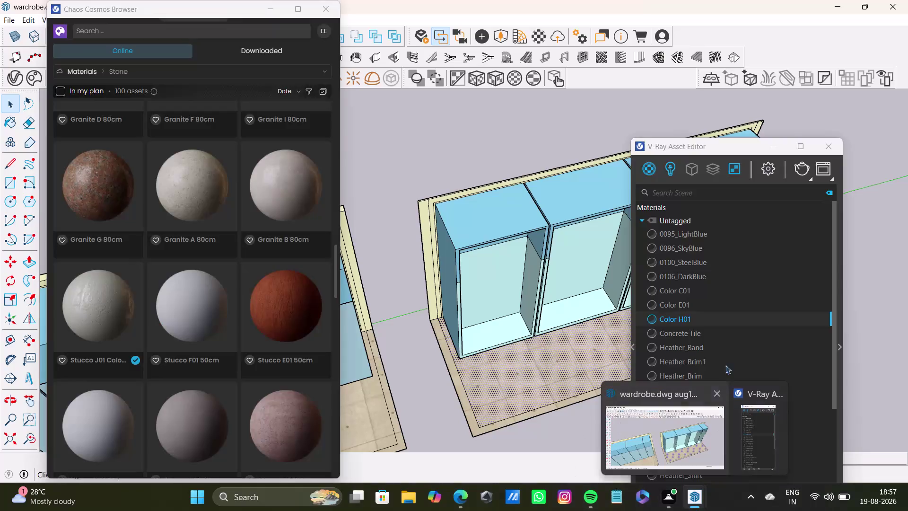
Close the Chaos Cosmos Browser and V-Ray Asset Editor windows.
click(721, 425)
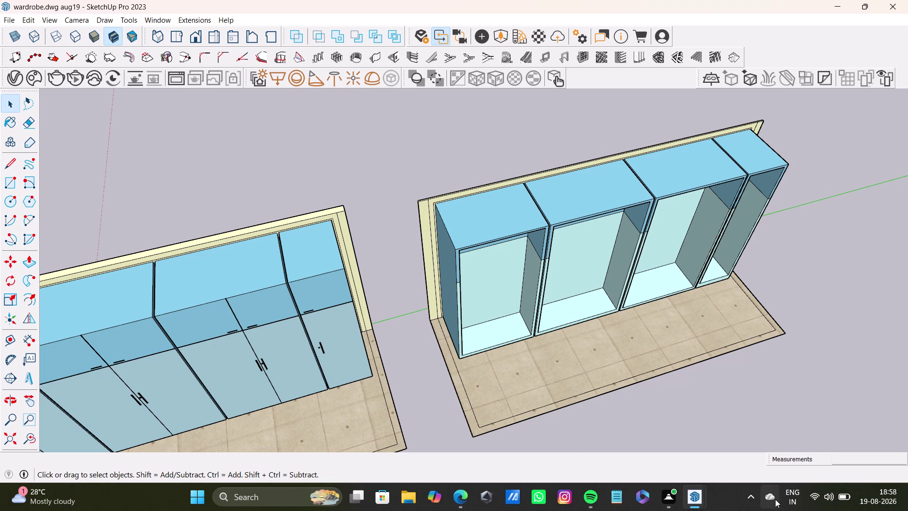
Push/pull the first loft openings of the second carcass flush to close them.
middle_drag(574, 312, 452, 214)
middle_drag(561, 287, 379, 226)
middle_drag(527, 282, 428, 158)
scroll(up, 3)
middle_drag(511, 260, 503, 206)
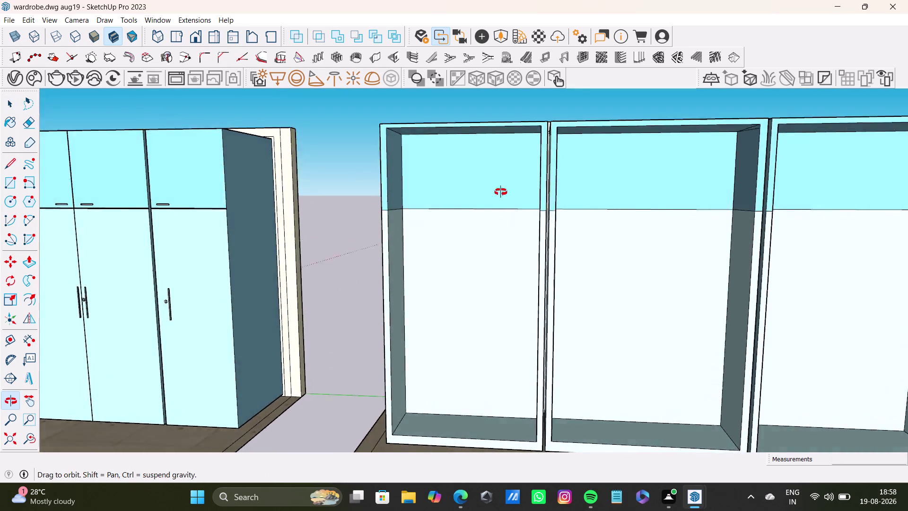
middle_drag(503, 206, 548, 225)
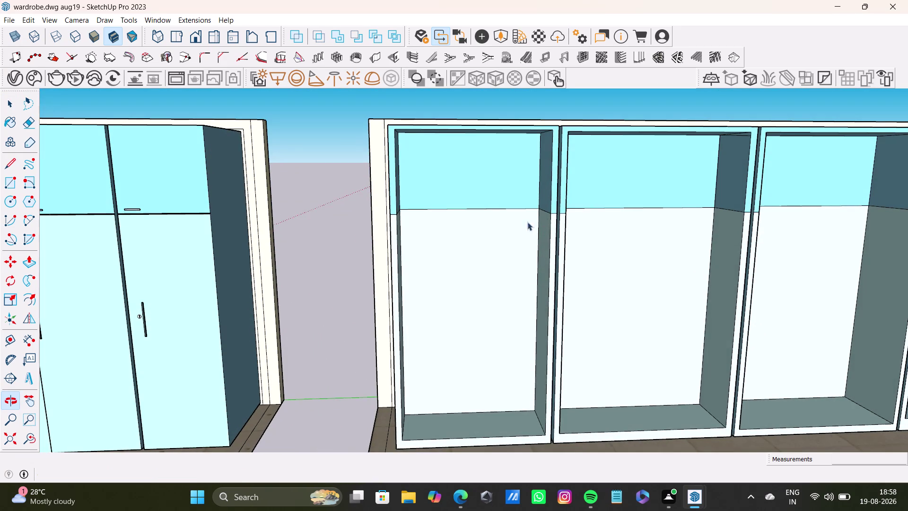
scroll(down, 3)
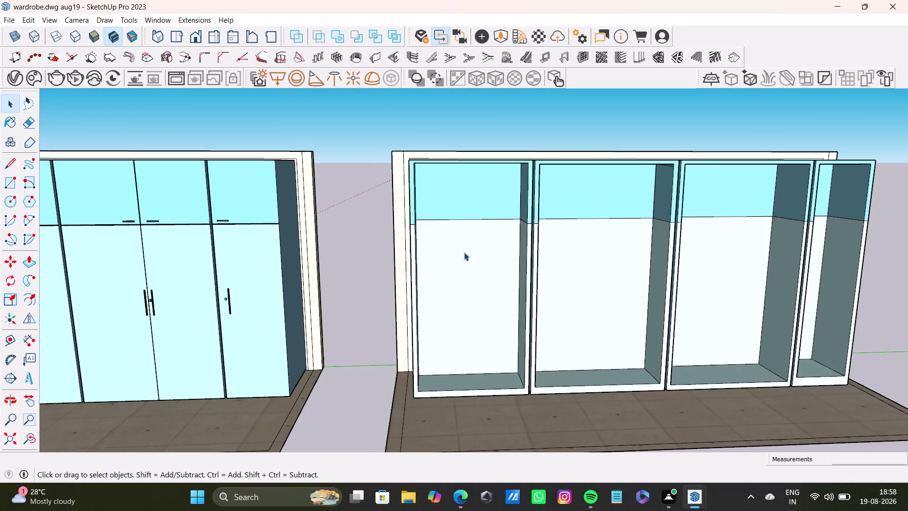
middle_drag(505, 259, 363, 317)
scroll(up, 3)
middle_drag(378, 288, 362, 196)
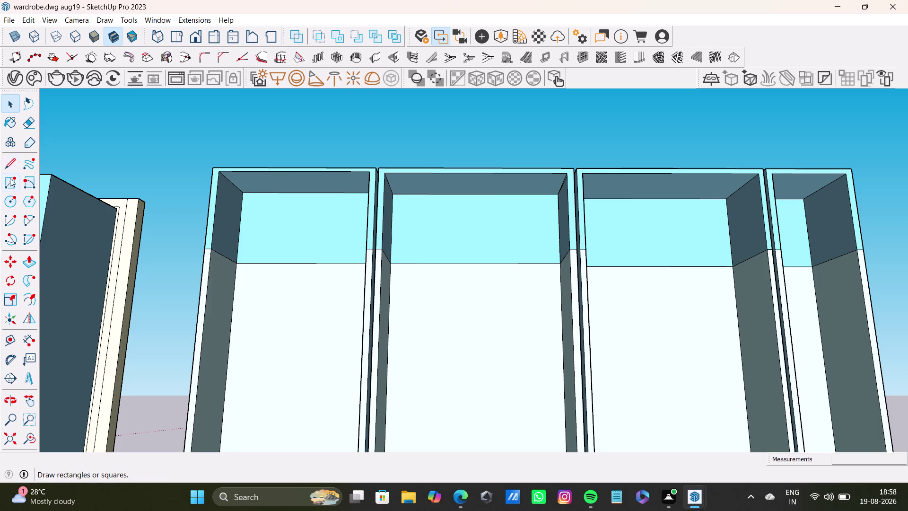
click(29, 263)
drag(221, 223, 373, 237)
drag(389, 231, 495, 241)
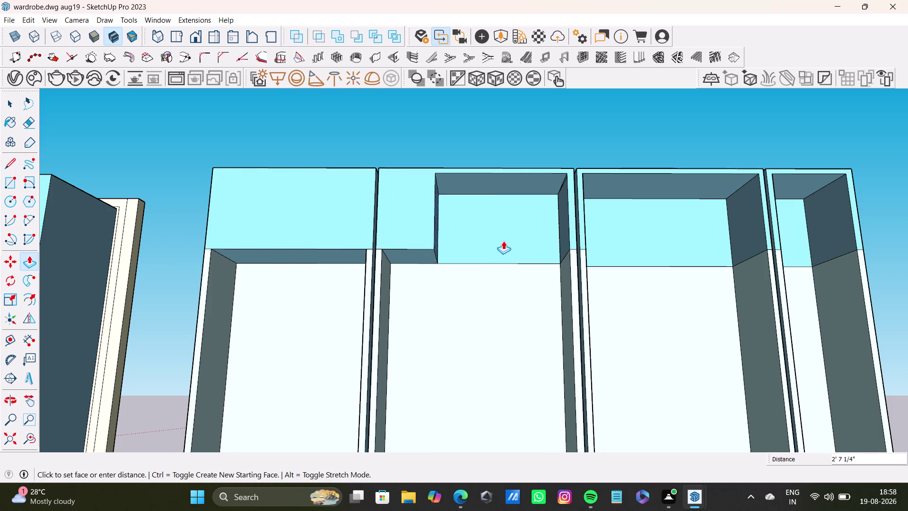
drag(495, 241, 573, 239)
Push/pull the third loft compartment closed.
middle_drag(630, 241, 526, 302)
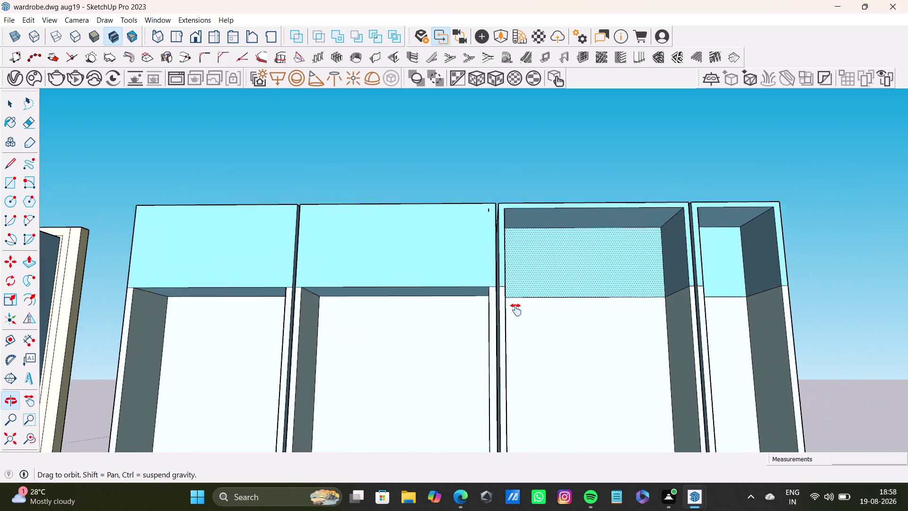
middle_drag(527, 303, 515, 310)
scroll(up, 3)
key(space)
drag(414, 221, 450, 259)
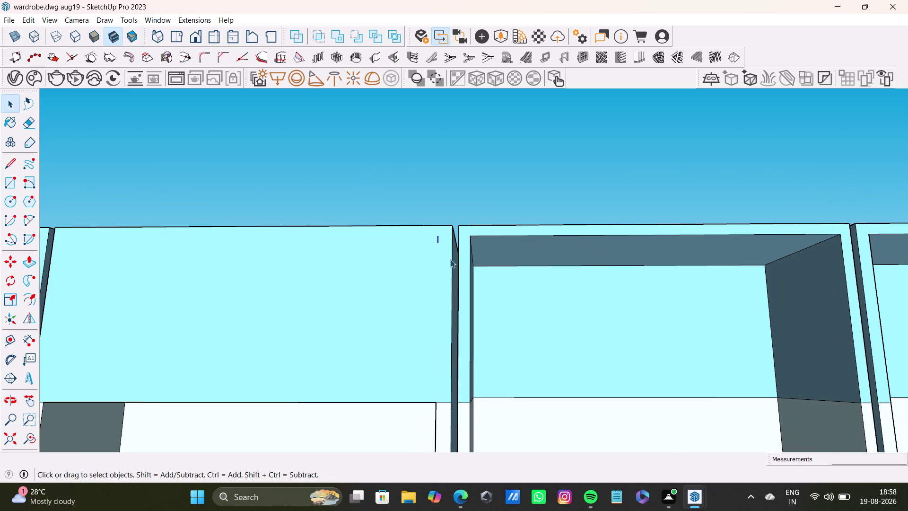
key(Delete)
scroll(down, 3)
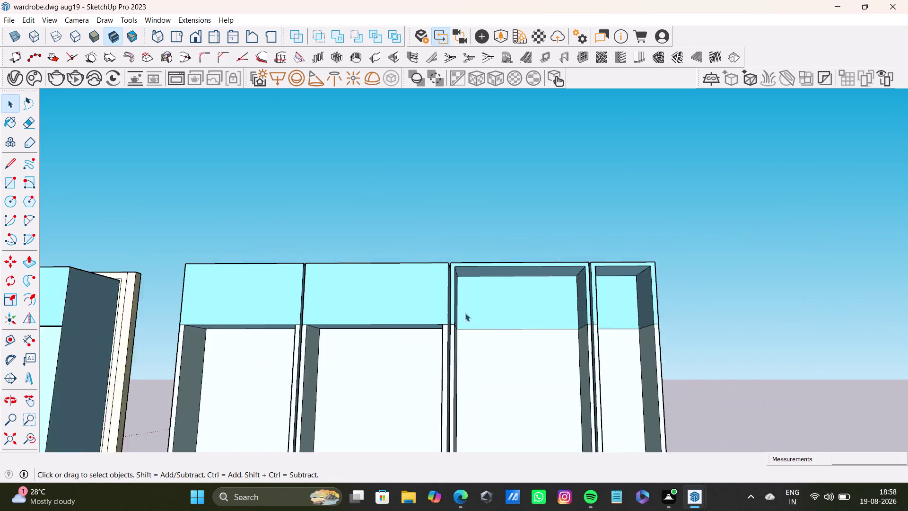
Select the last open loft face and push/pull it flush to close the fourth box.
middle_drag(503, 323, 390, 333)
scroll(up, 3)
middle_drag(394, 332, 335, 355)
drag(26, 268, 28, 267)
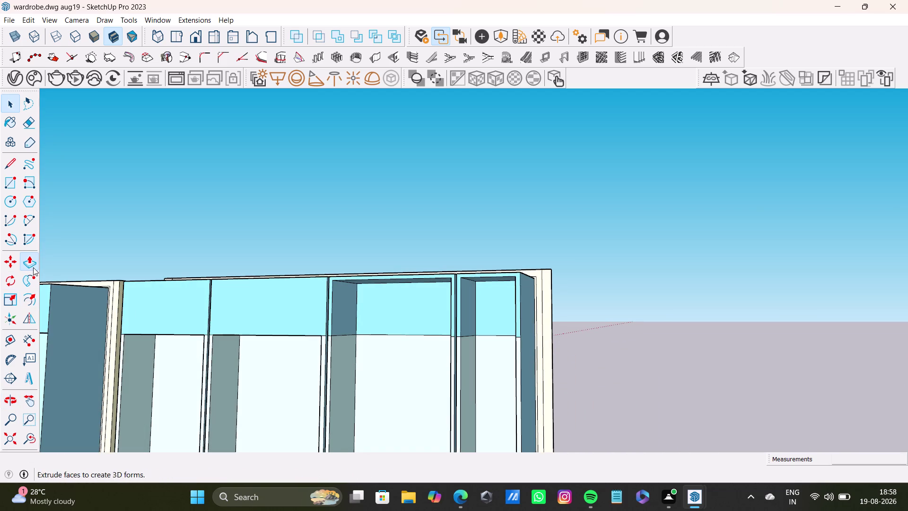
drag(28, 267, 33, 267)
scroll(up, 3)
drag(356, 304, 549, 334)
key(space)
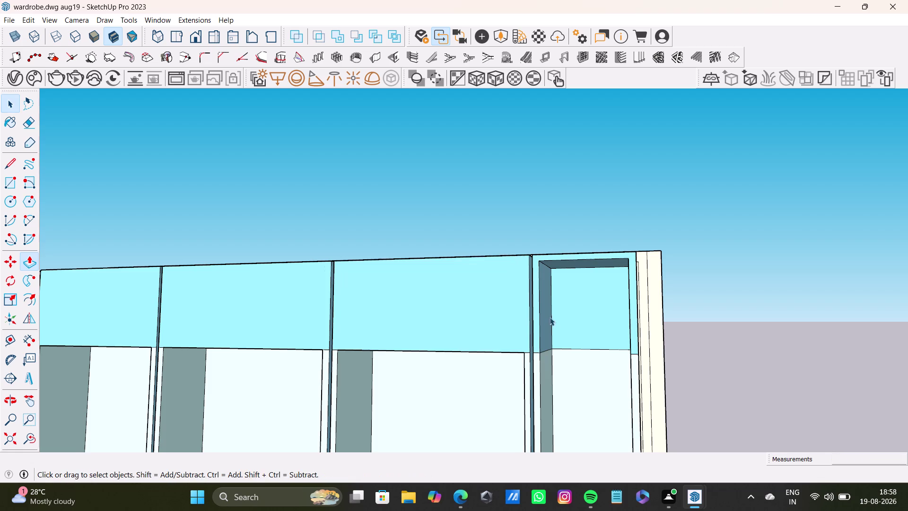
middle_drag(559, 336, 501, 303)
click(503, 291)
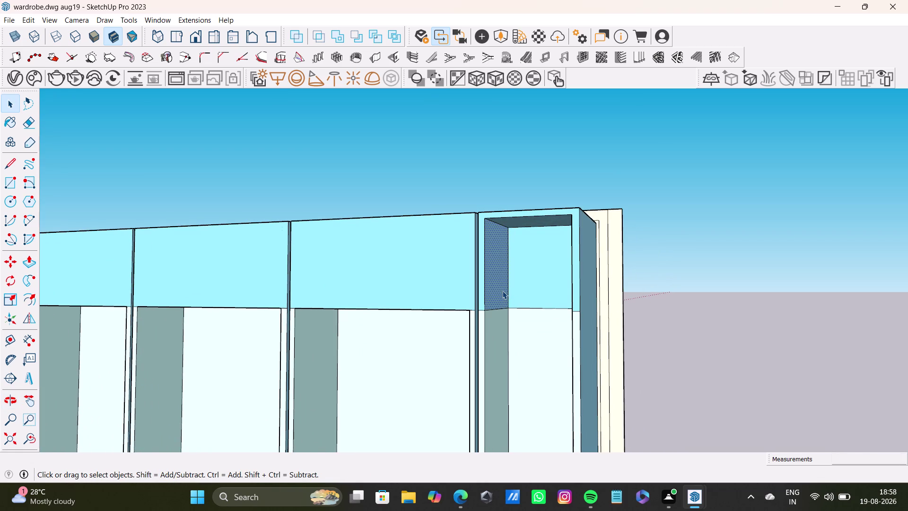
key(p)
drag(503, 291, 601, 298)
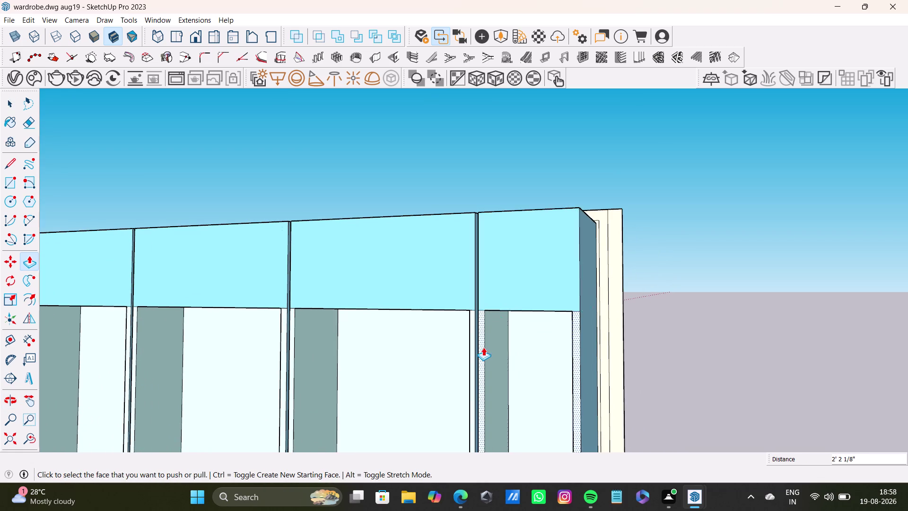
Orbit out to view the filled lofts on both carcasses.
scroll(down, 3)
middle_drag(465, 351, 508, 474)
scroll(up, 3)
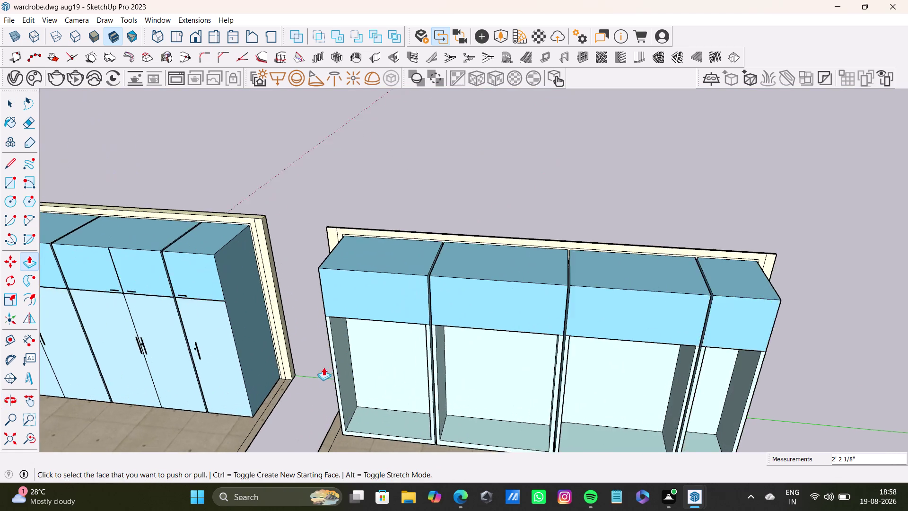
scroll(up, 3)
middle_drag(332, 360, 476, 356)
Place vertical guides across the first loft box with the Tape Measure.
click(17, 338)
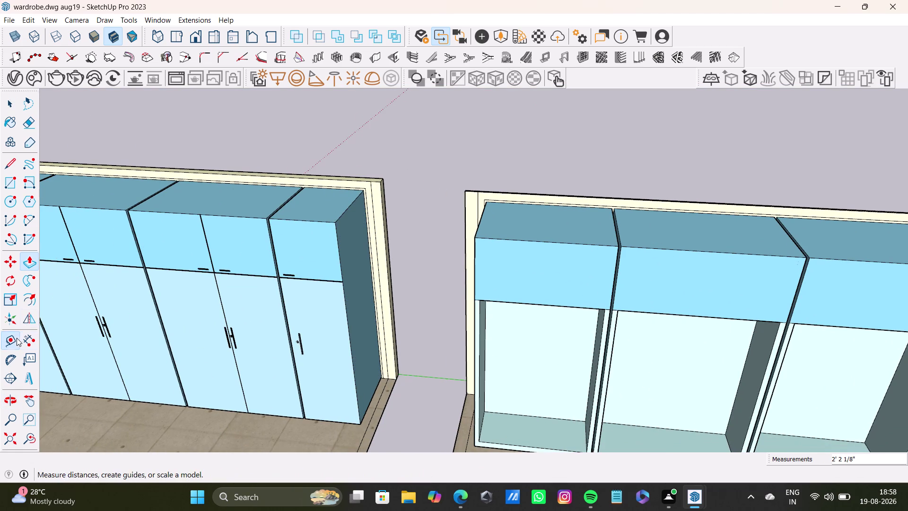
scroll(up, 3)
drag(465, 272, 473, 272)
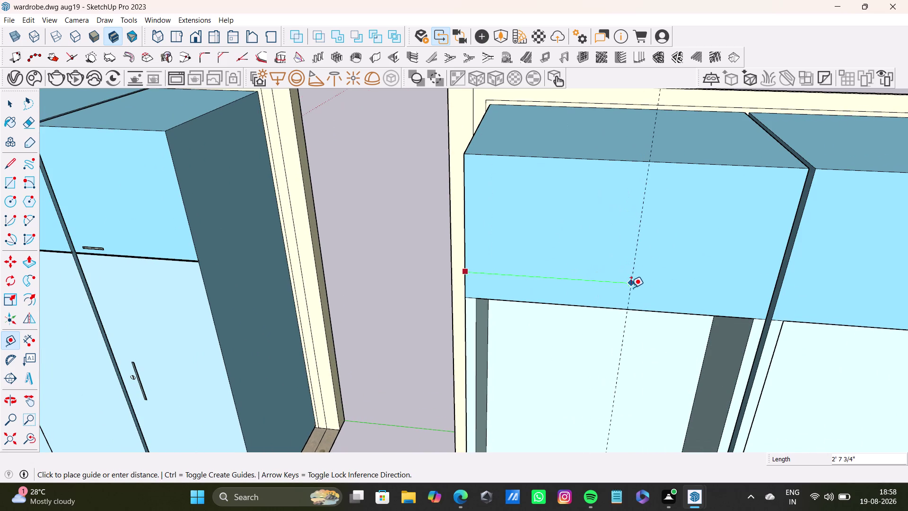
click(628, 288)
scroll(down, 3)
middle_drag(662, 295, 579, 285)
scroll(up, 3)
click(654, 267)
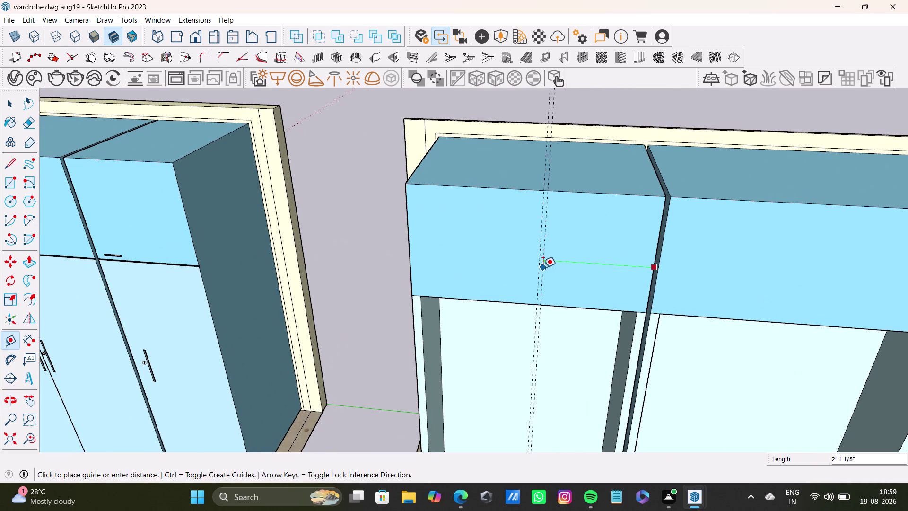
click(543, 268)
Place vertical guides from the edges of the second loft box.
scroll(down, 3)
middle_drag(584, 272, 498, 250)
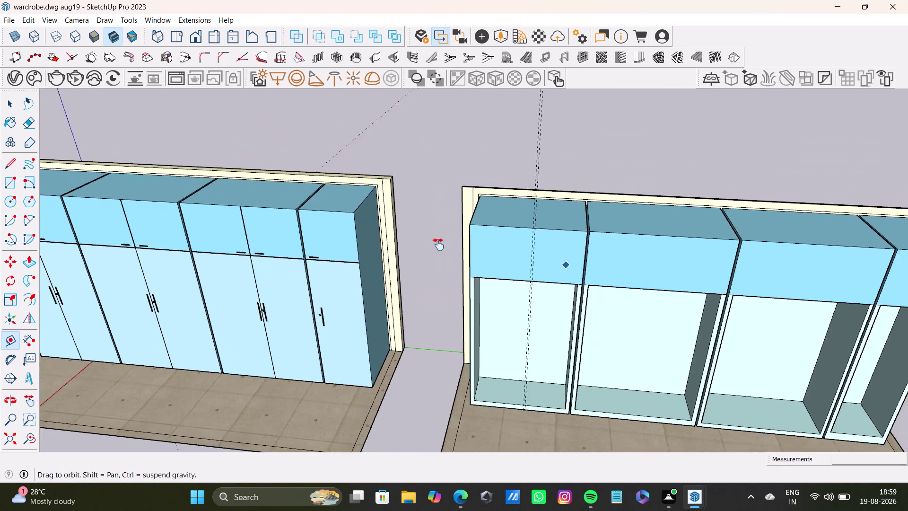
middle_drag(498, 249, 412, 245)
scroll(up, 3)
click(408, 246)
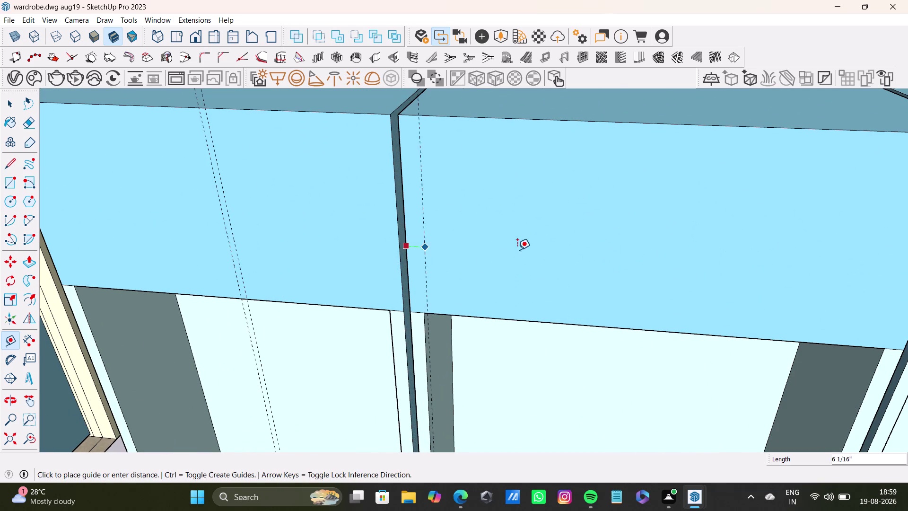
click(673, 260)
scroll(down, 3)
middle_drag(664, 267, 645, 261)
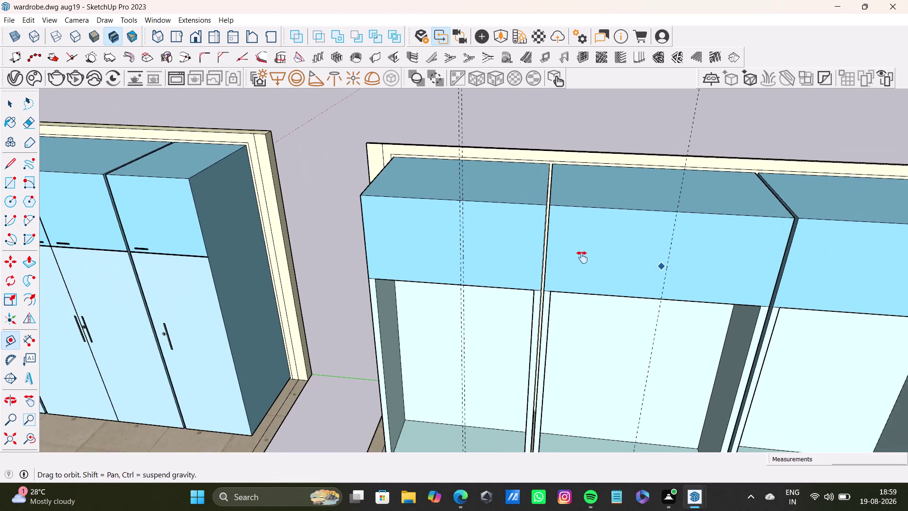
middle_drag(645, 261, 552, 262)
click(666, 259)
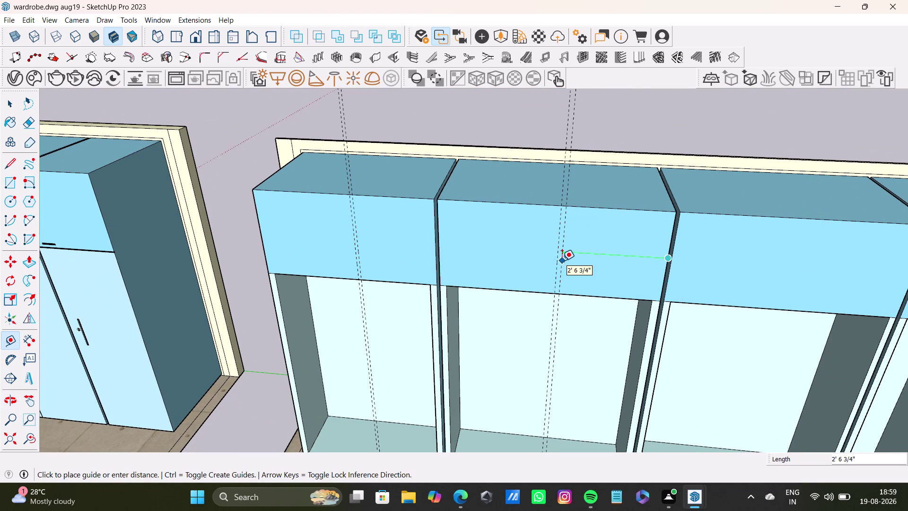
click(562, 260)
Place two guides in the third loft box from its left and right edges.
scroll(down, 3)
middle_drag(603, 271, 492, 255)
scroll(up, 3)
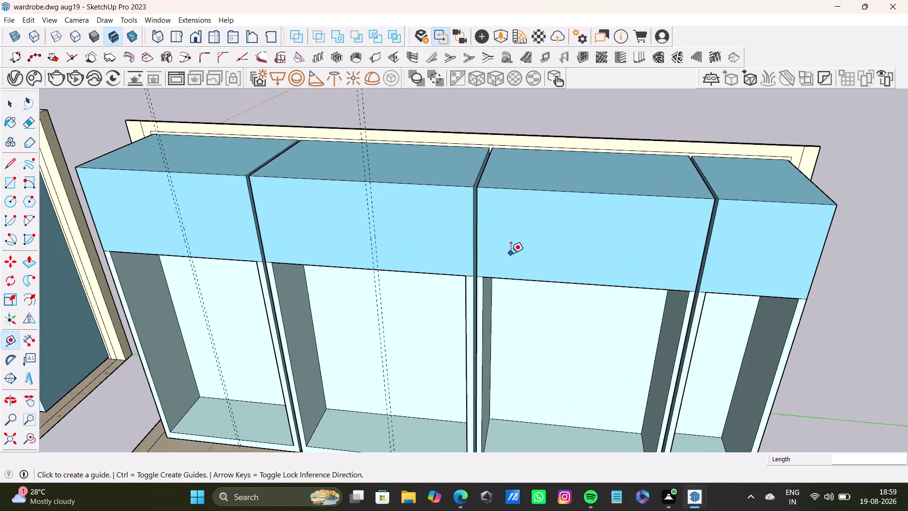
scroll(up, 3)
click(462, 247)
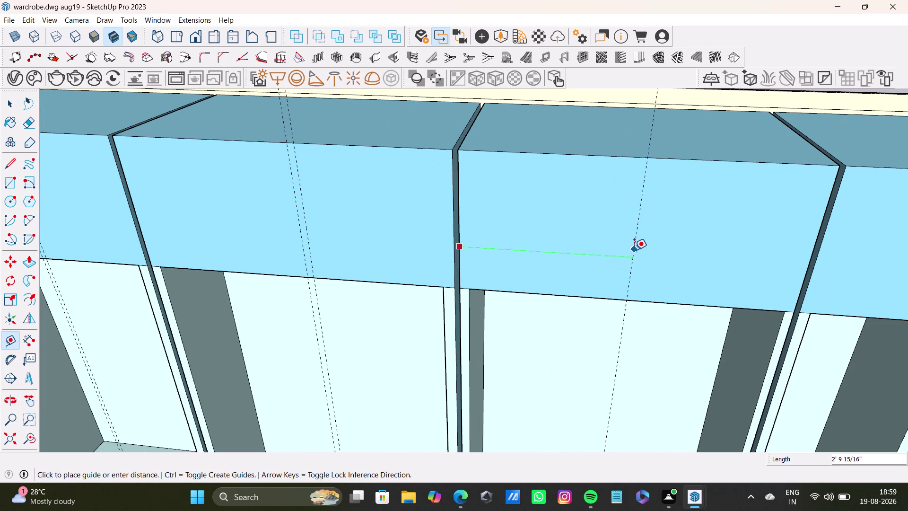
click(636, 250)
click(813, 253)
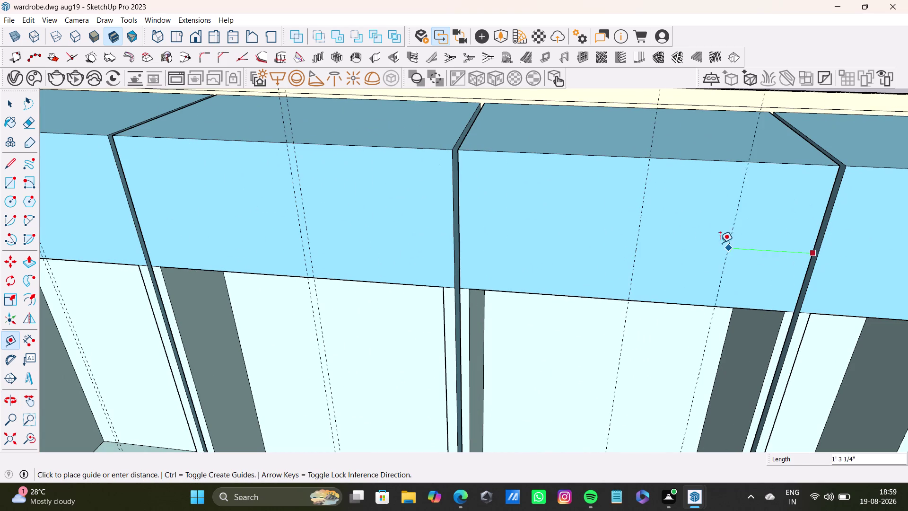
click(643, 244)
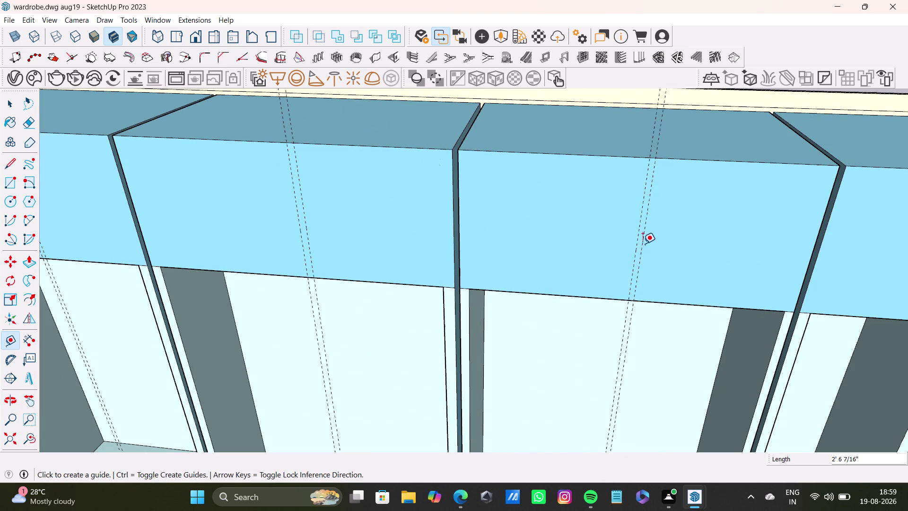
Orbit around to review the guides on both carcasses.
scroll(down, 3)
scroll(up, 3)
middle_drag(699, 257, 545, 254)
scroll(up, 3)
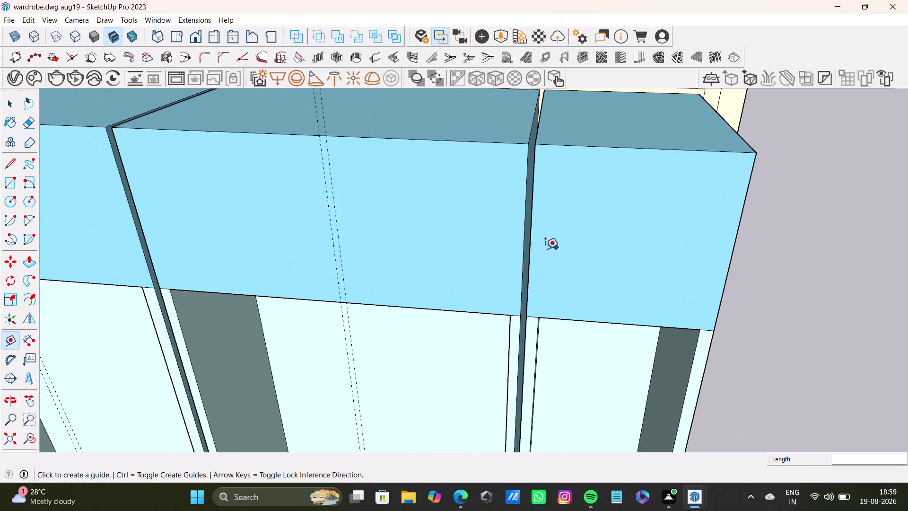
scroll(down, 3)
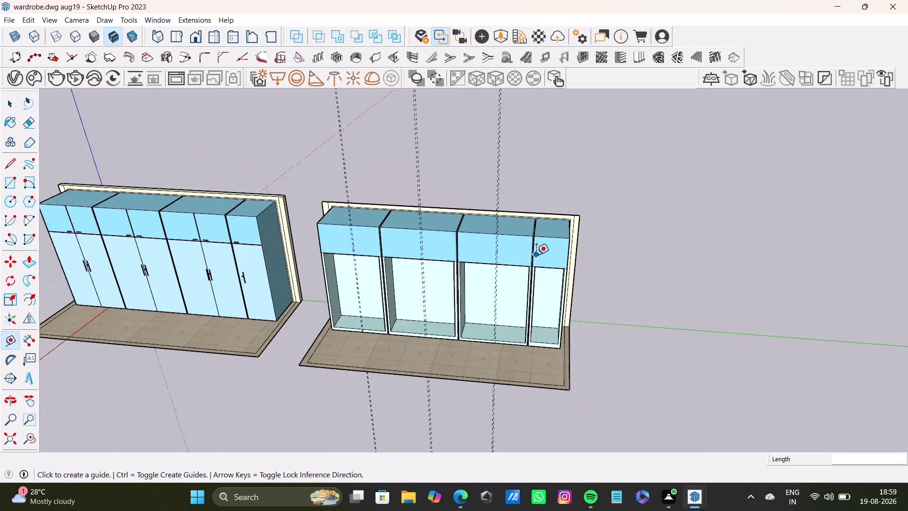
middle_drag(524, 251, 674, 254)
scroll(up, 3)
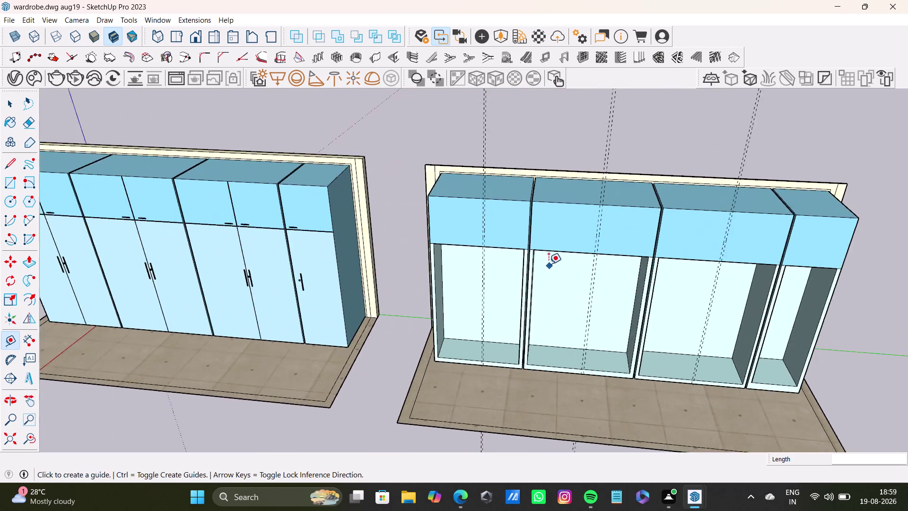
scroll(up, 3)
middle_drag(388, 229, 530, 227)
scroll(down, 3)
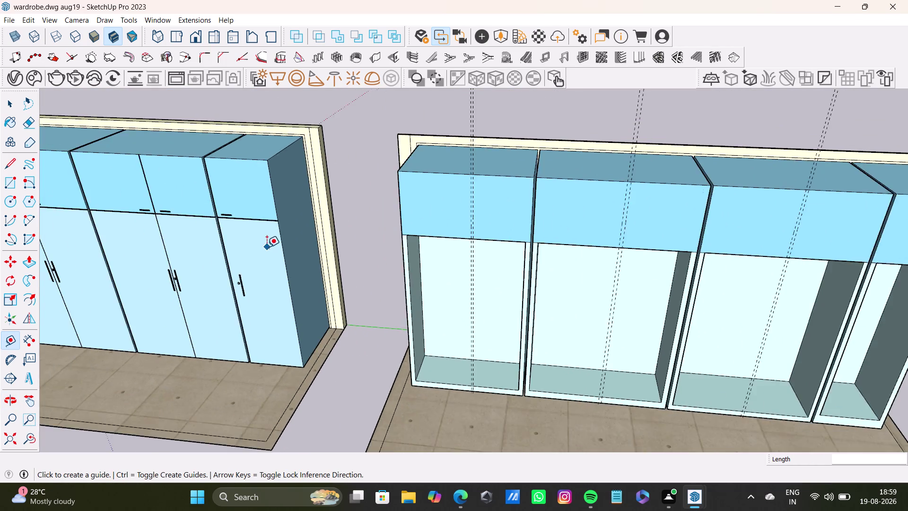
scroll(down, 3)
middle_drag(267, 247, 476, 245)
drag(9, 163, 21, 163)
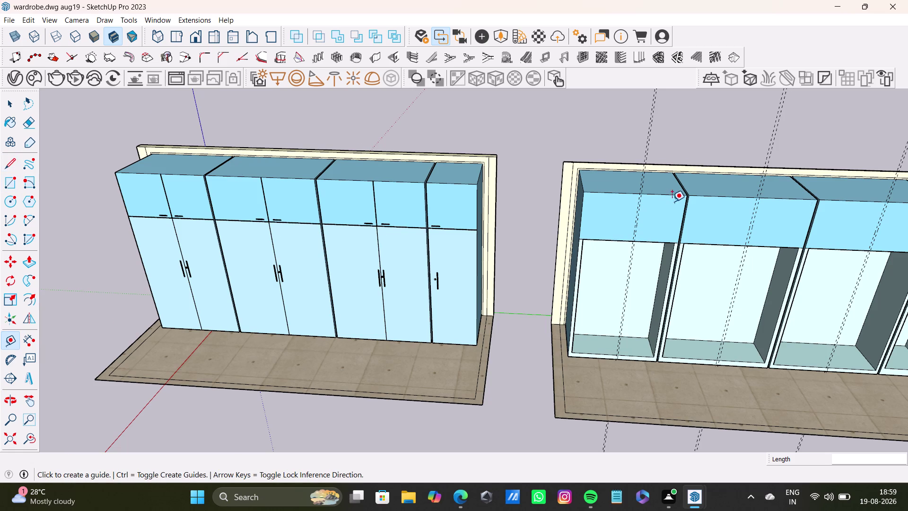
scroll(up, 3)
Place one more guide, then draw the first line along it from top to bottom edge.
click(620, 181)
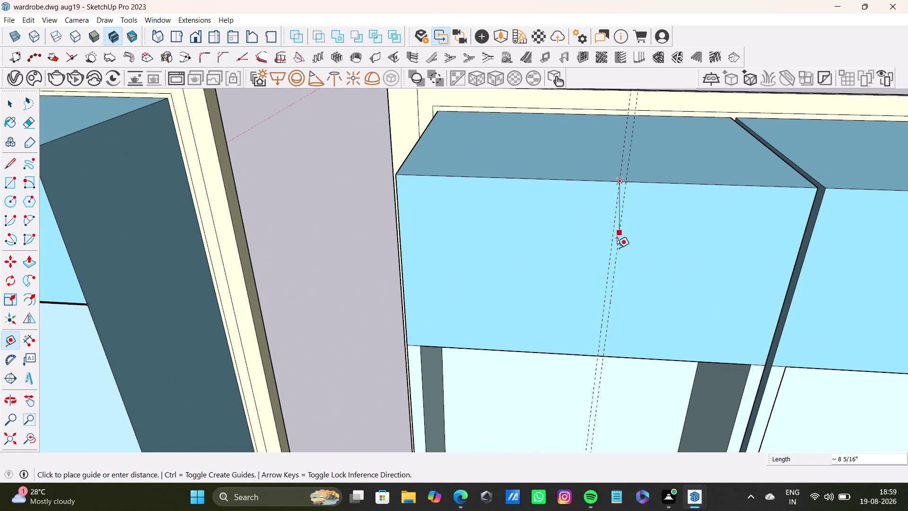
click(600, 357)
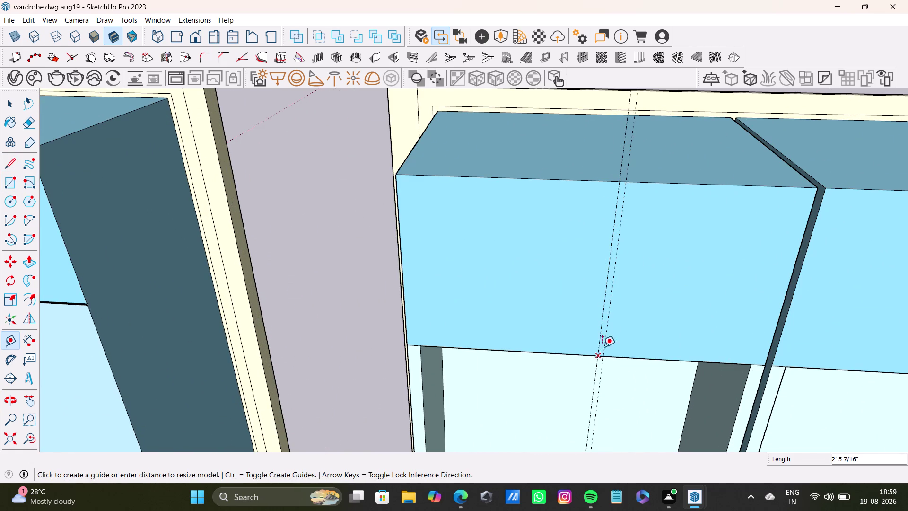
key(space)
click(9, 164)
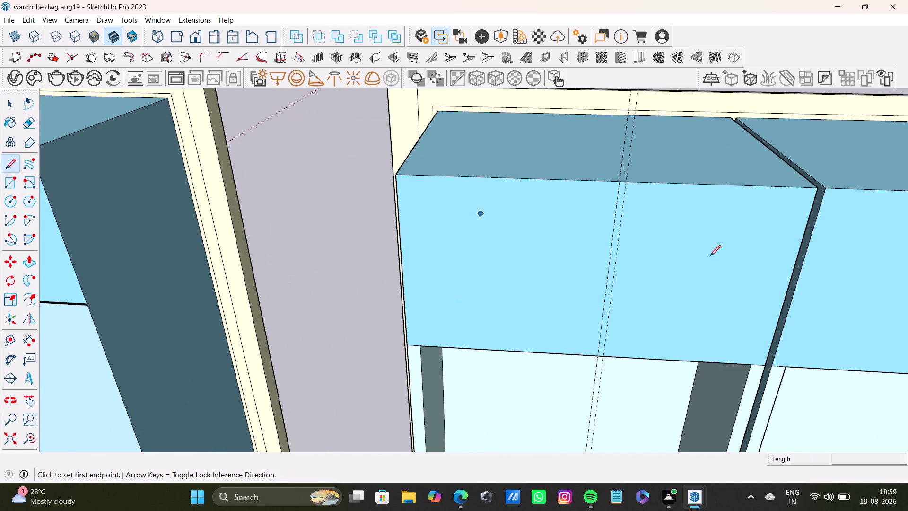
scroll(up, 3)
click(591, 142)
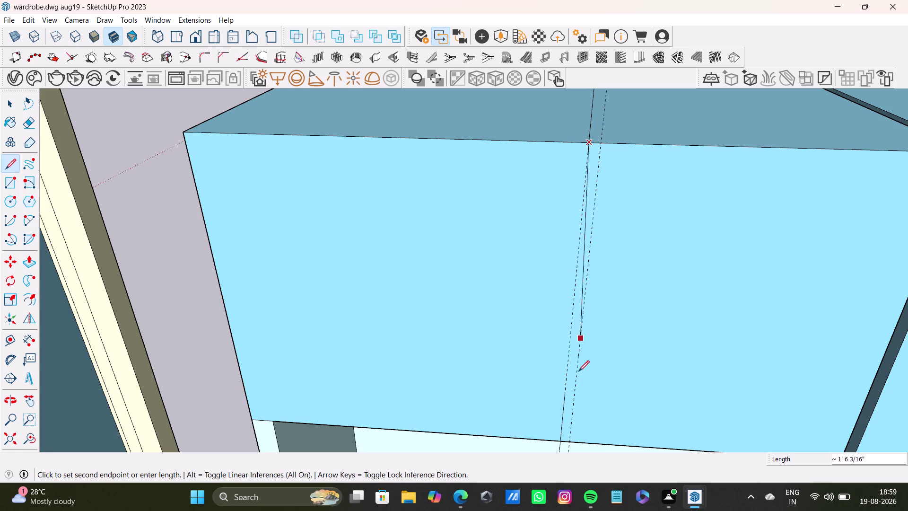
click(561, 442)
Reselect the Line tool and orbit to the next loft box.
scroll(down, 3)
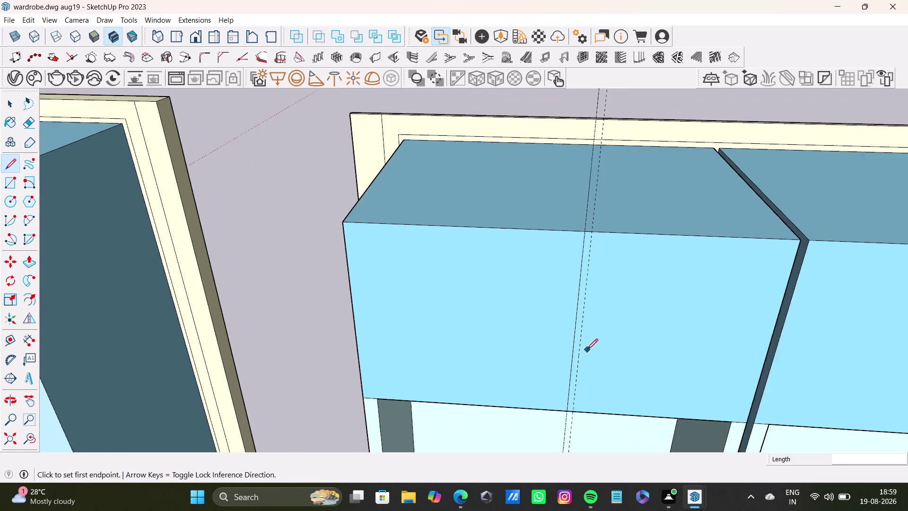
scroll(down, 3)
middle_drag(606, 341, 548, 303)
click(10, 163)
scroll(up, 3)
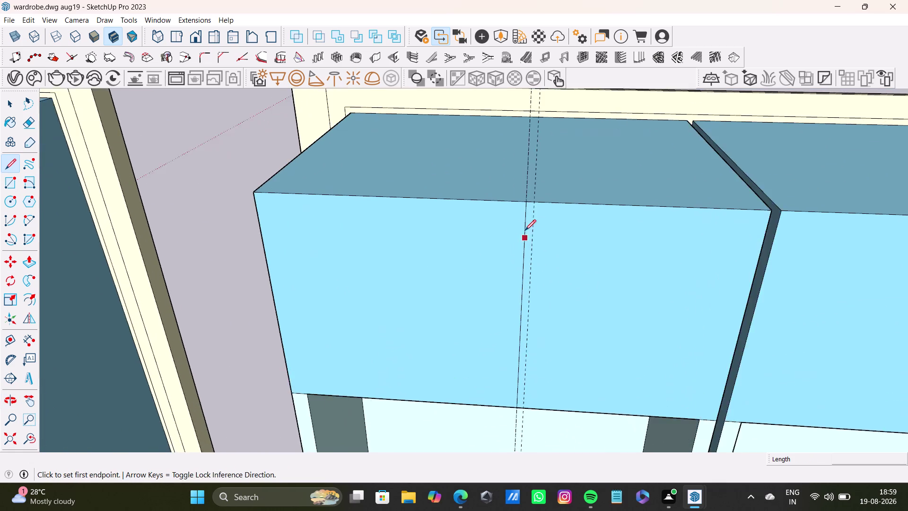
scroll(up, 3)
click(536, 196)
scroll(down, 3)
middle_drag(534, 311, 534, 299)
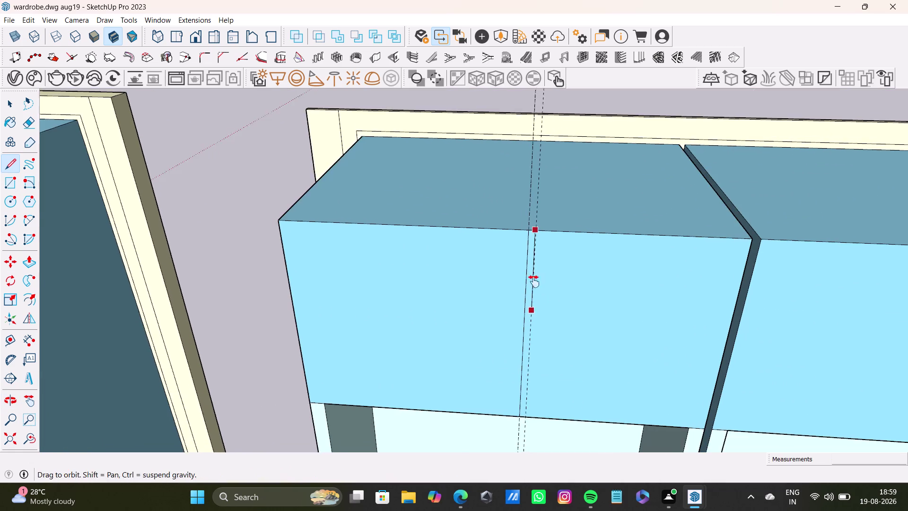
middle_drag(534, 300, 530, 216)
Draw the second split line from the top edge to the bottom edge along its guide.
key(space)
click(8, 167)
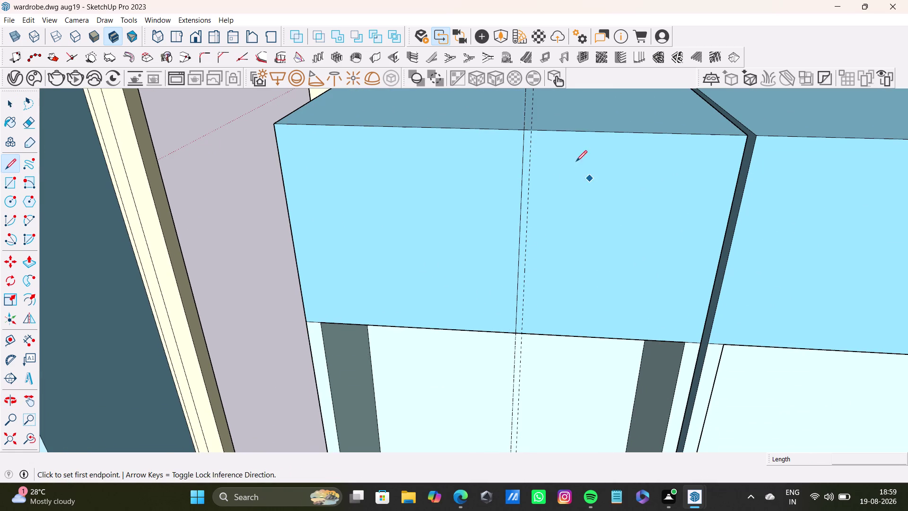
scroll(up, 3)
click(506, 111)
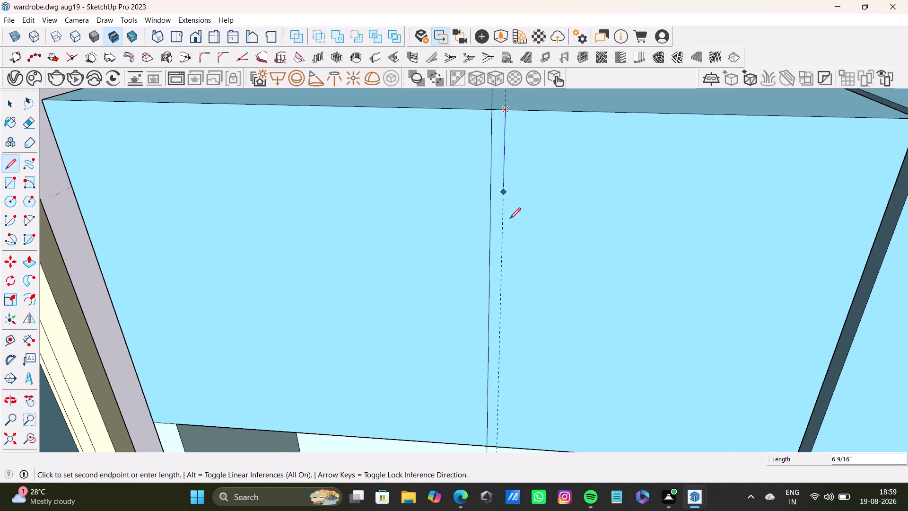
scroll(down, 3)
middle_drag(511, 232, 517, 155)
click(507, 322)
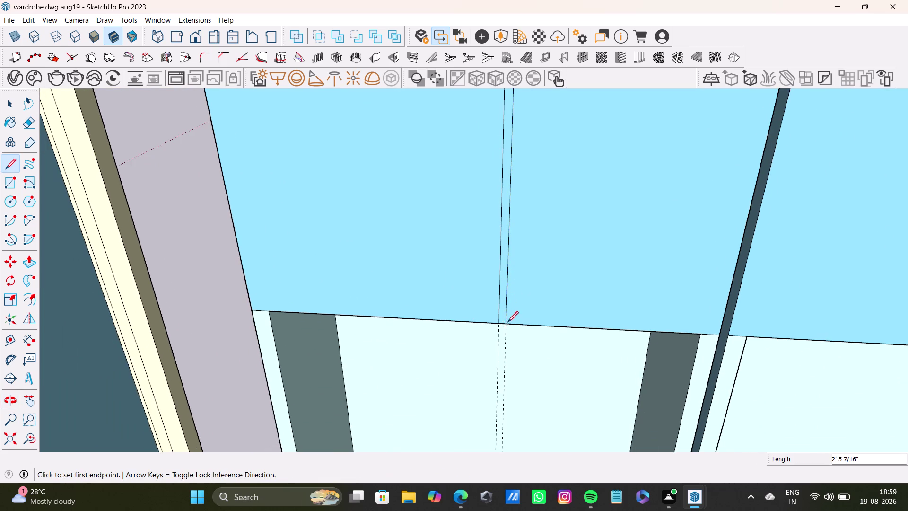
Draw a third split line along the guide on the next loft box.
scroll(down, 3)
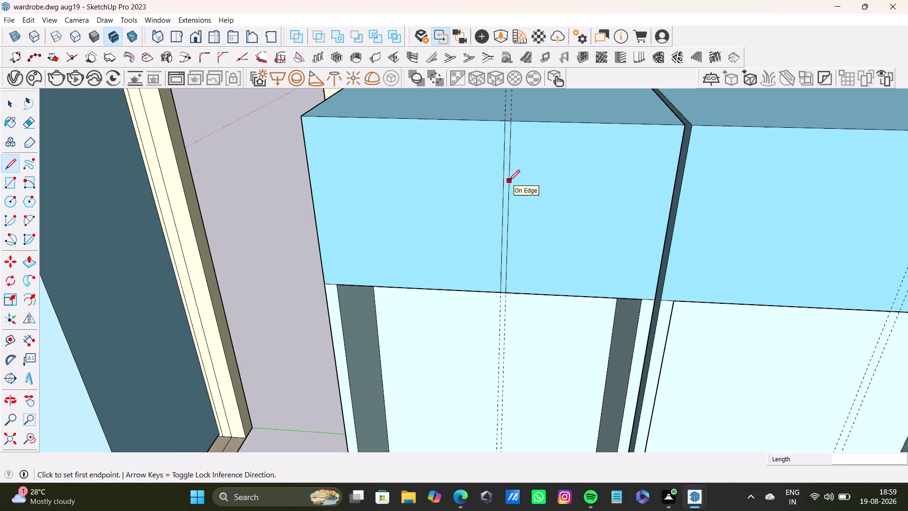
key(space)
scroll(down, 3)
middle_drag(566, 149, 380, 202)
scroll(up, 3)
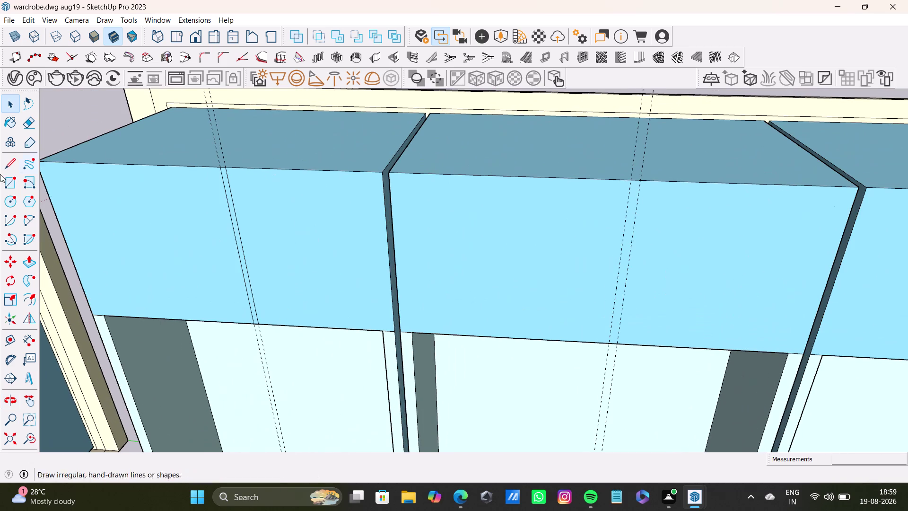
click(10, 165)
scroll(up, 3)
scroll(up, 3)
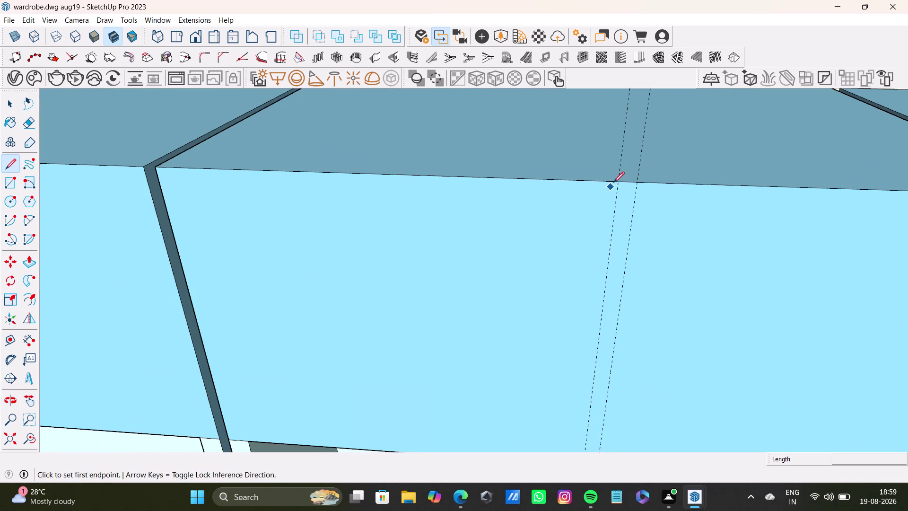
click(619, 181)
scroll(down, 3)
middle_drag(611, 271, 618, 195)
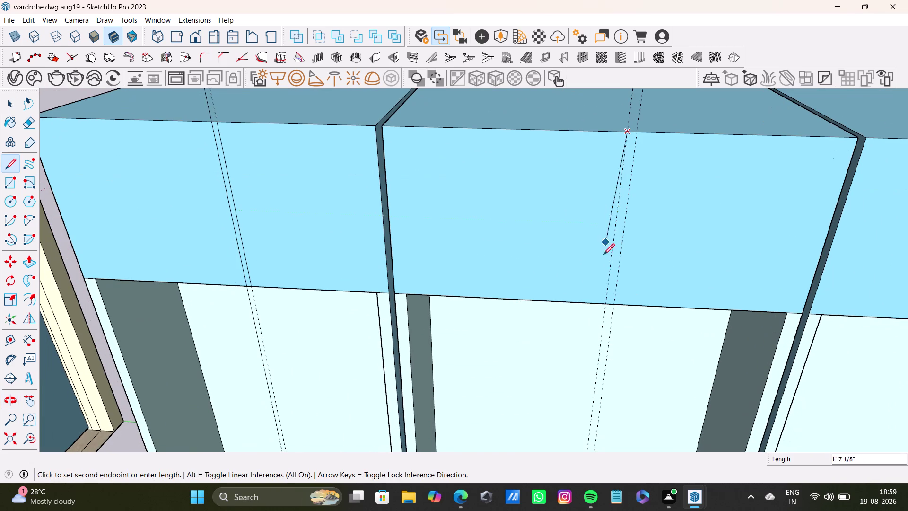
click(607, 305)
Draw a fourth split line along the guide from top edge to bottom edge.
key(space)
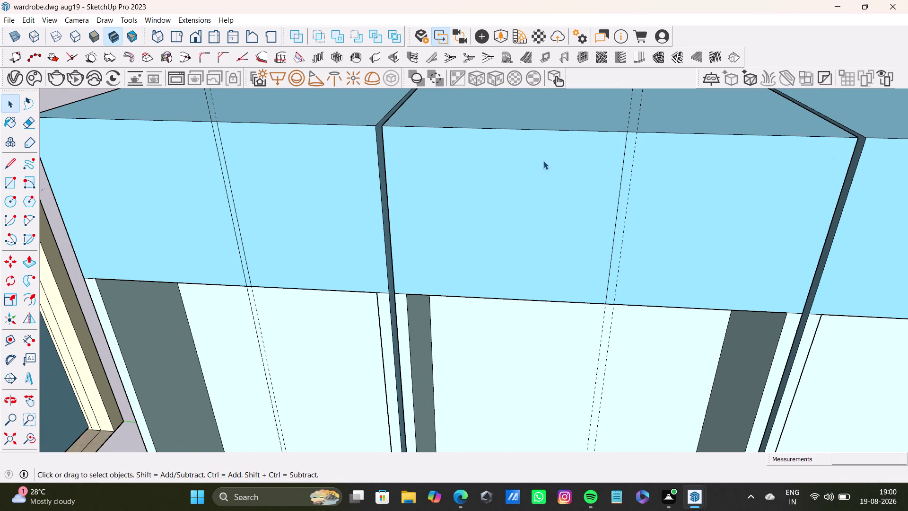
click(8, 167)
scroll(up, 3)
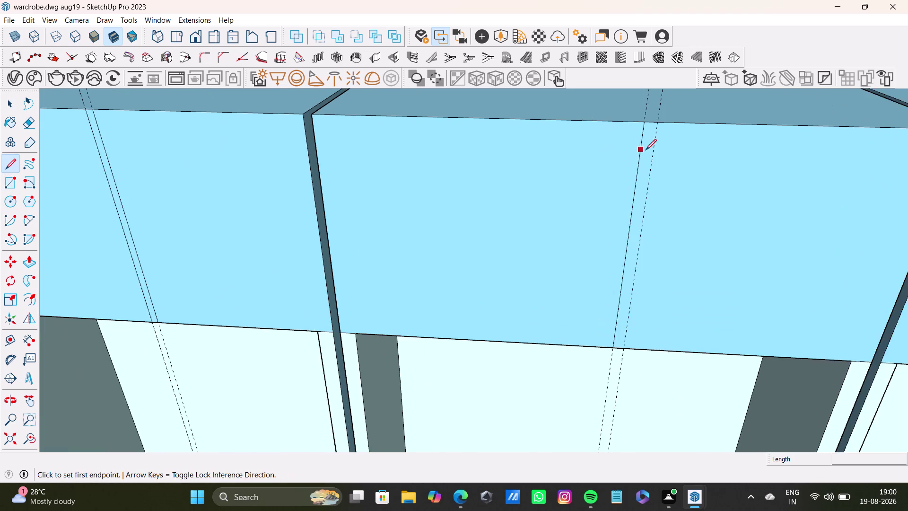
scroll(up, 3)
click(662, 113)
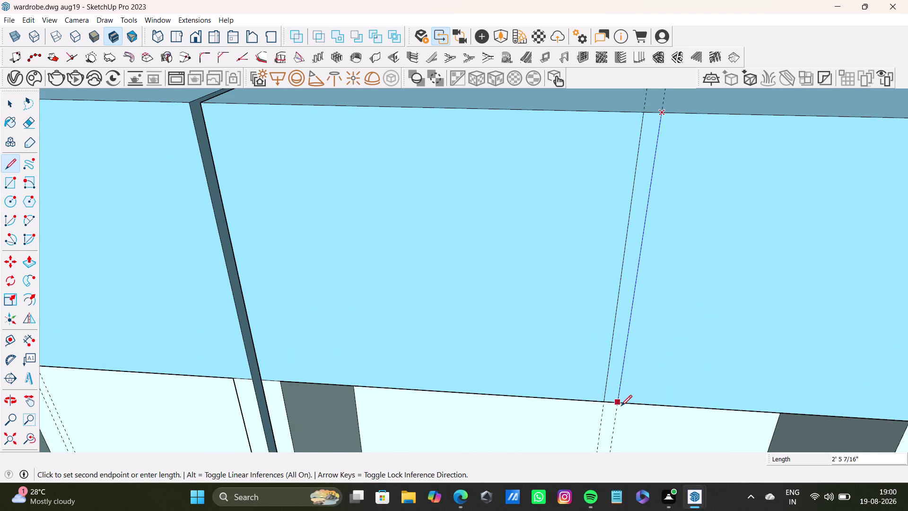
click(621, 406)
Undo the last action and select the face beside a new split line.
key(space)
scroll(down, 3)
scroll(down, 3)
middle_drag(783, 328, 533, 284)
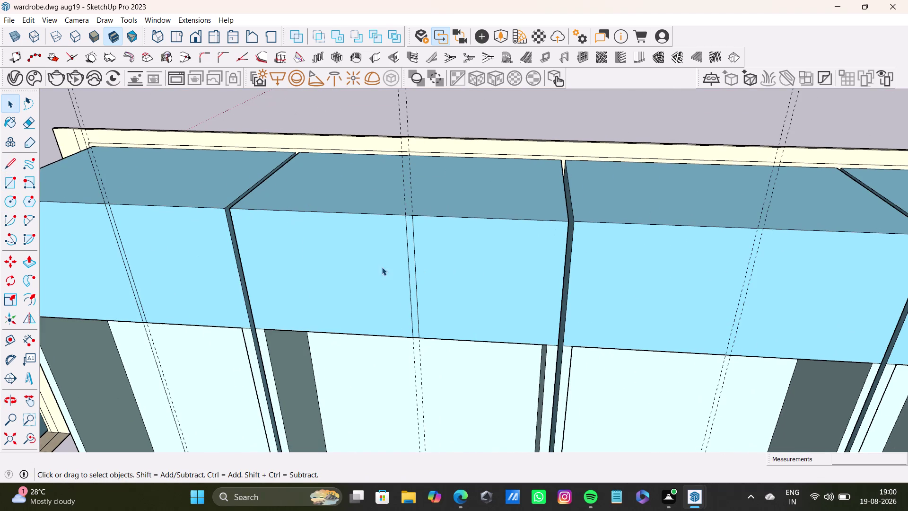
scroll(down, 3)
key(ctrl+z)
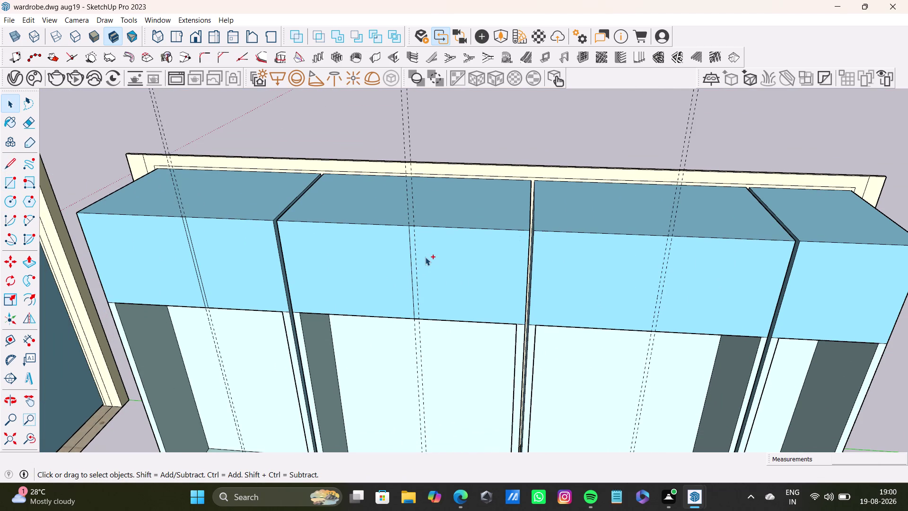
scroll(up, 3)
middle_drag(425, 254, 535, 258)
scroll(up, 3)
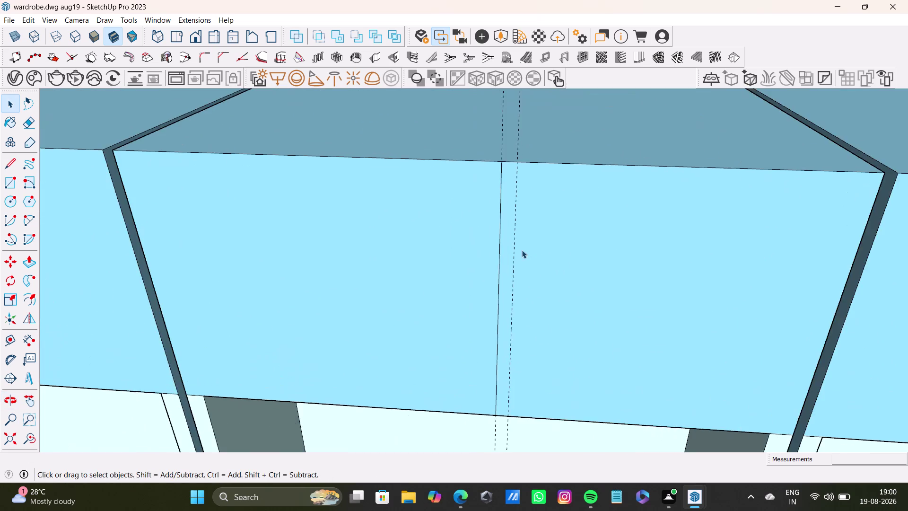
scroll(up, 3)
click(510, 263)
click(514, 273)
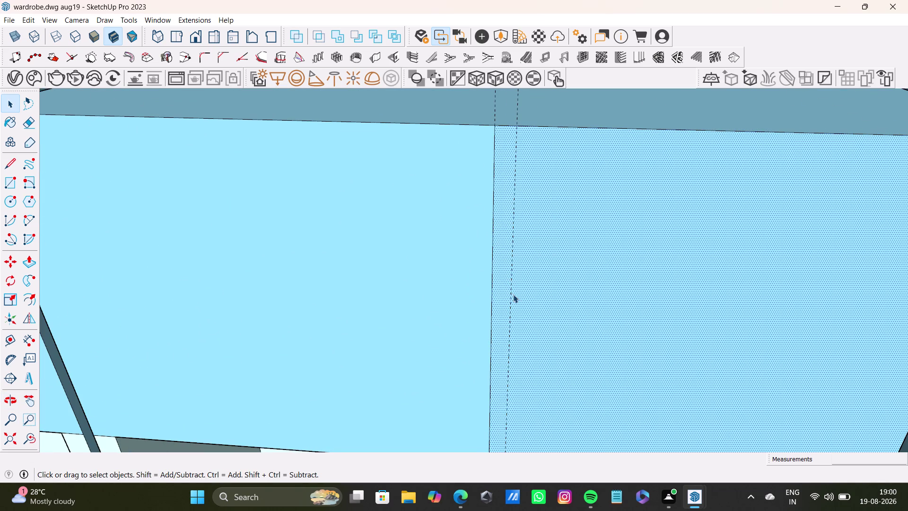
click(513, 295)
click(511, 299)
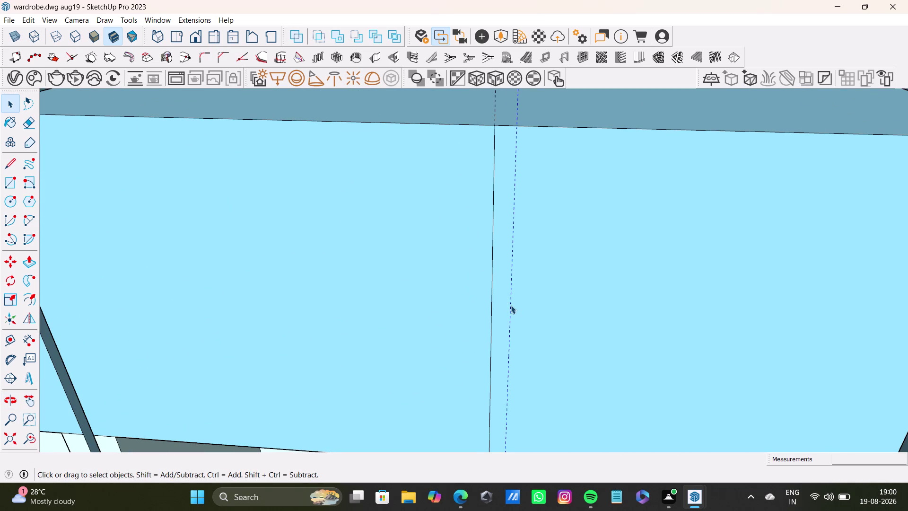
key(Delete)
scroll(down, 3)
middle_drag(382, 261, 581, 251)
middle_drag(566, 274, 486, 186)
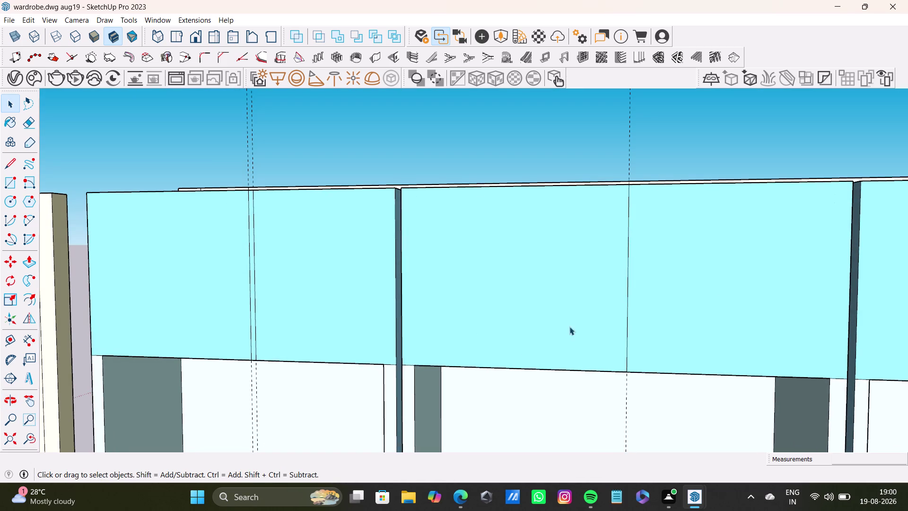
click(12, 342)
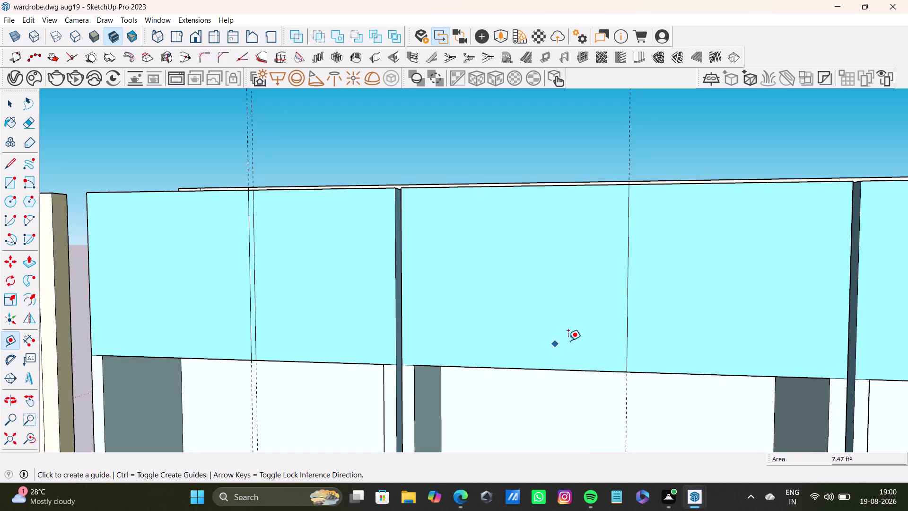
Place a new vertical guide on the next loft box, measured from its edge.
scroll(up, 3)
click(638, 330)
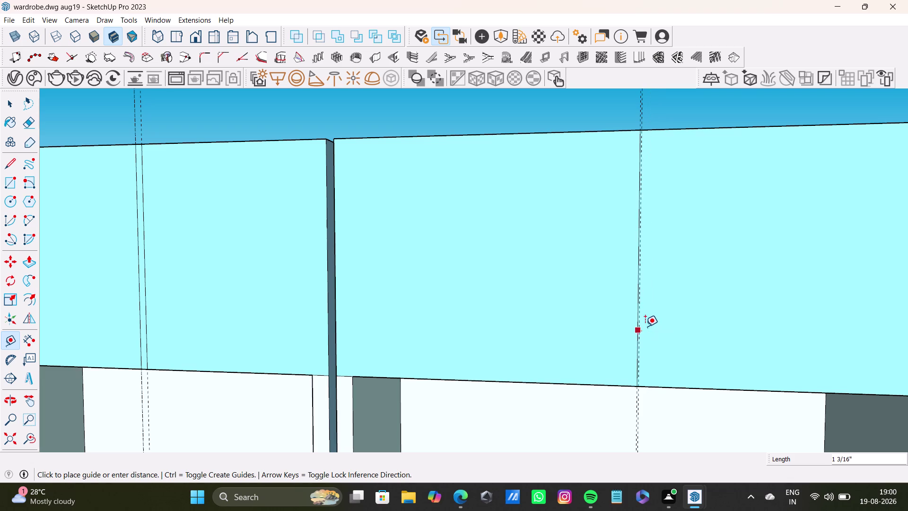
click(650, 325)
key(space)
Draw a line along the guide from the loft box's top edge to its bottom edge.
scroll(down, 3)
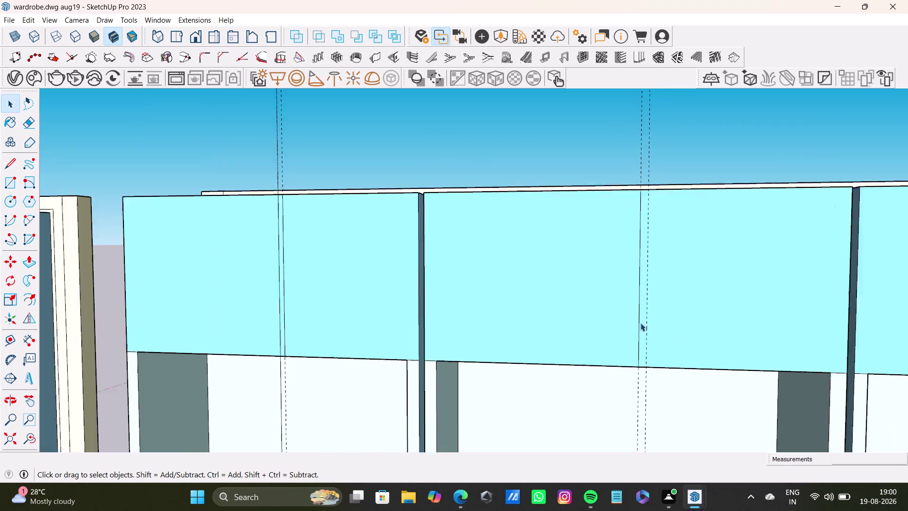
scroll(down, 3)
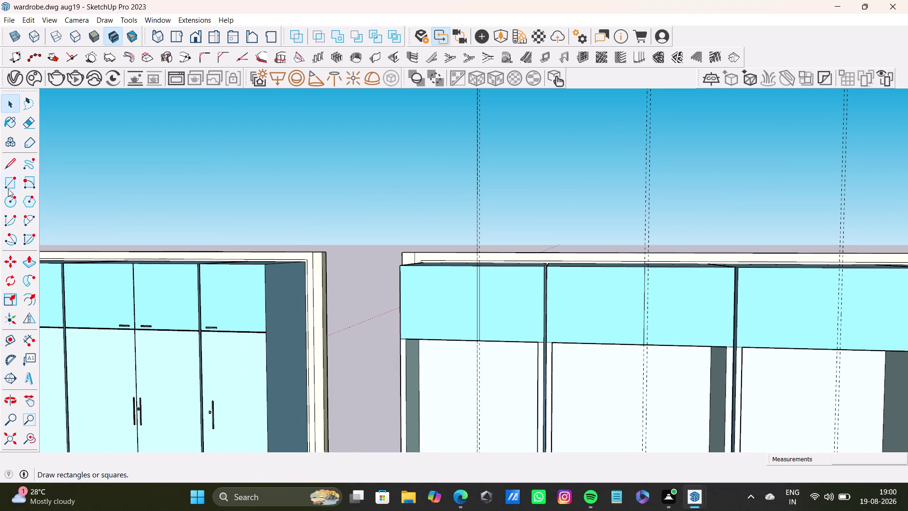
click(11, 166)
scroll(up, 3)
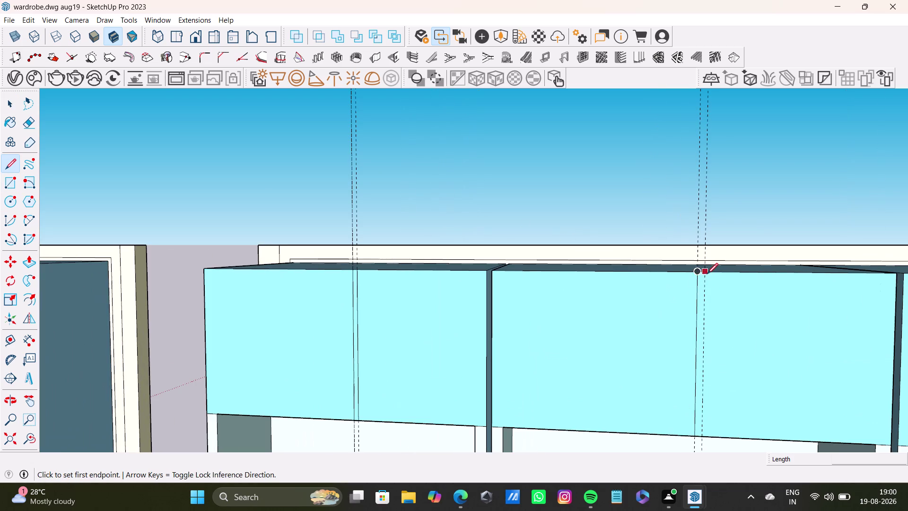
click(708, 274)
click(704, 433)
key(space)
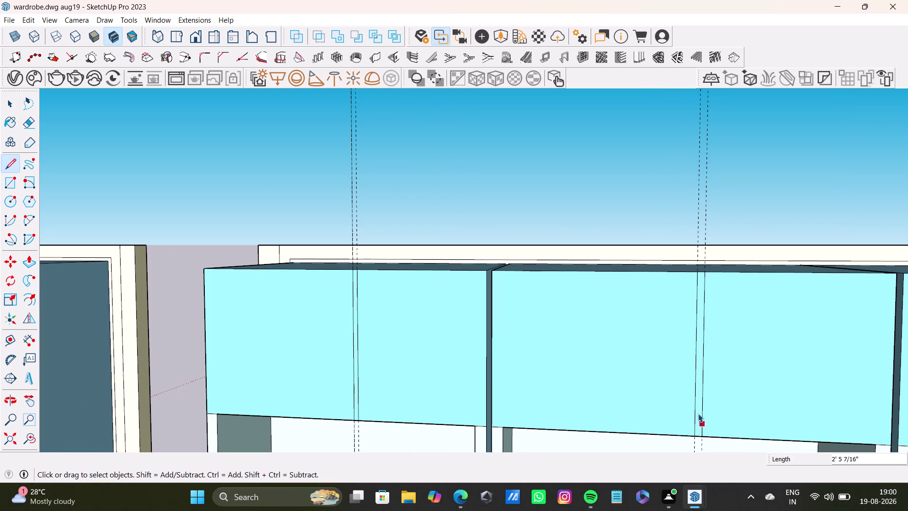
scroll(down, 3)
middle_drag(714, 383, 617, 284)
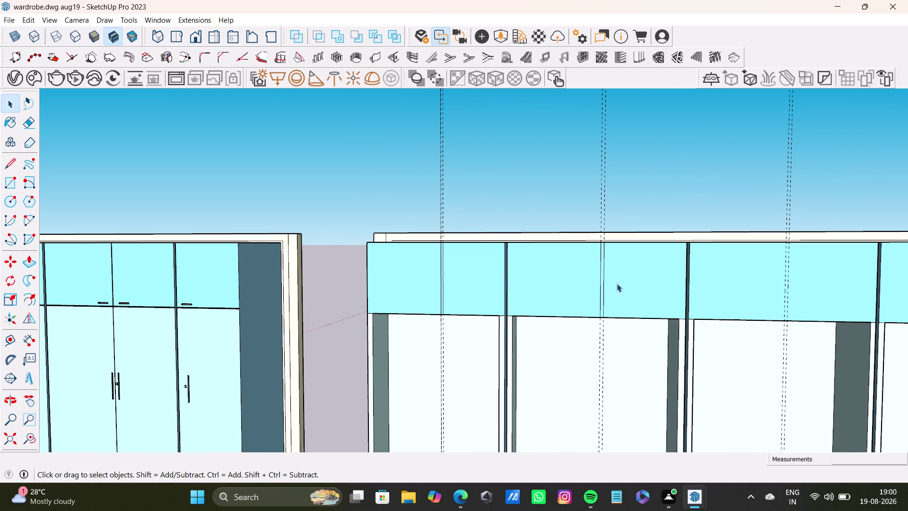